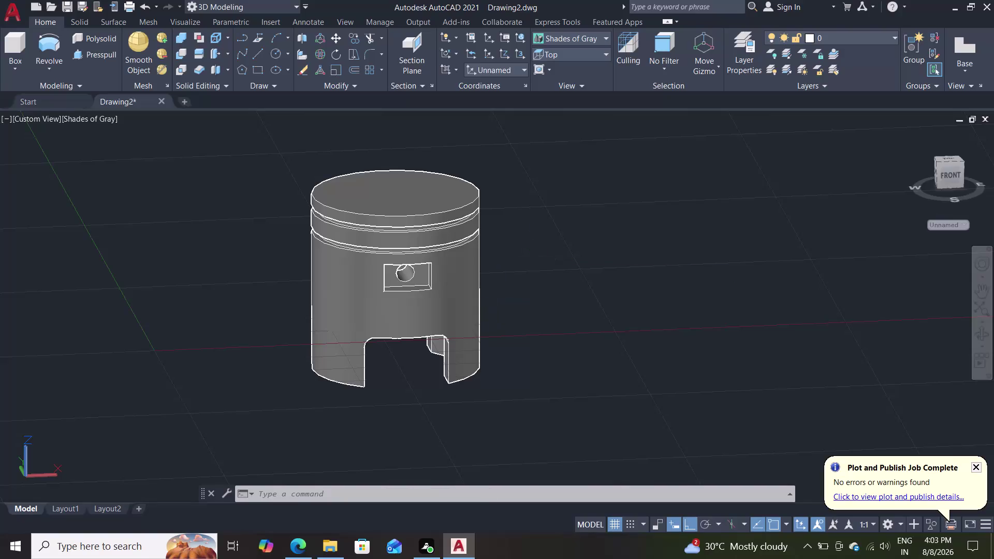
Switch the viewport visual style to Realistic.
click(596, 260)
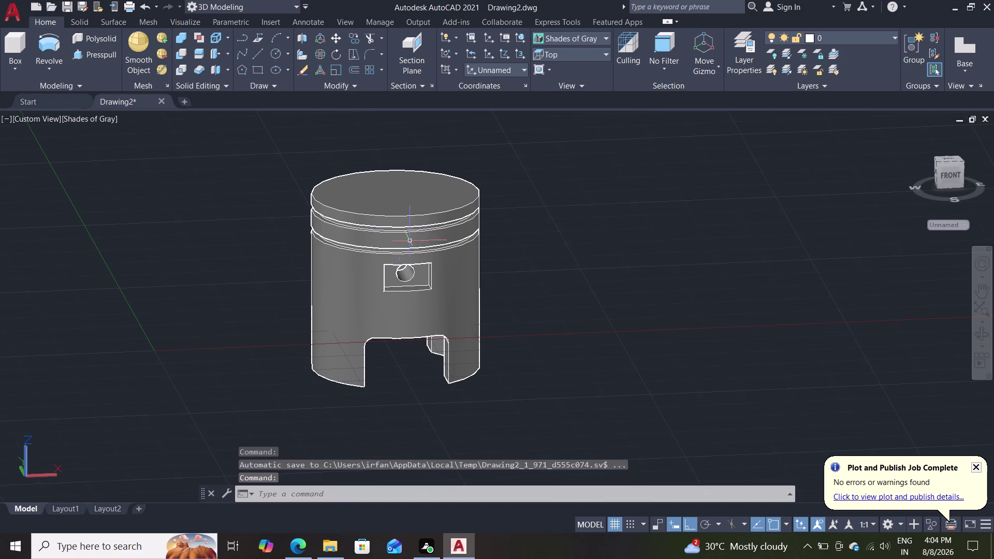
click(105, 119)
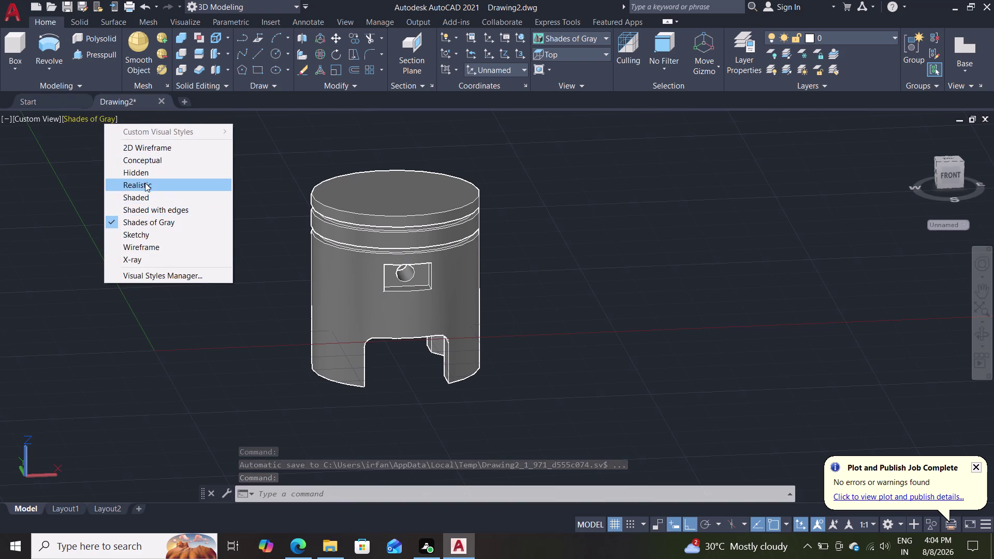
click(145, 181)
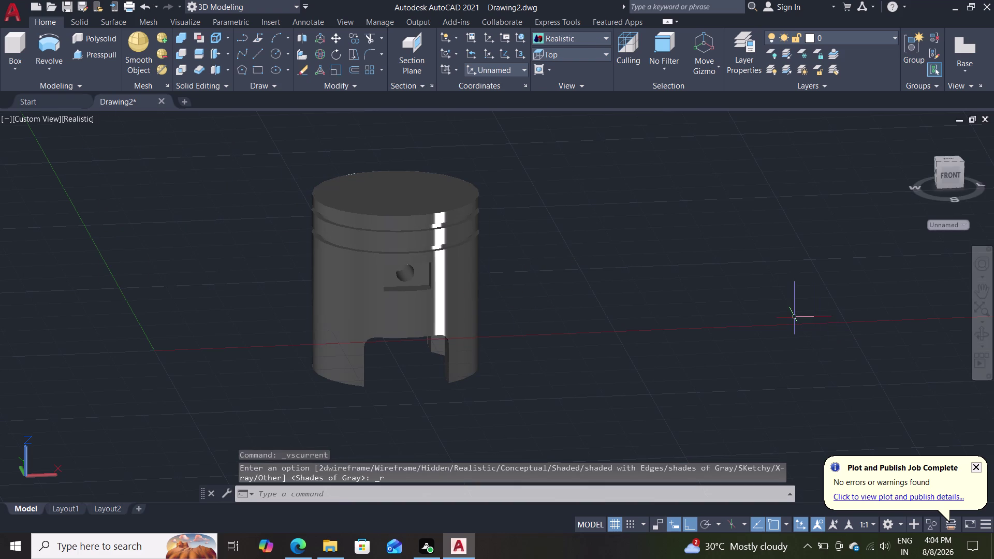
Open the Materials Browser with the MAT command.
key(m)
text(at)
click(798, 345)
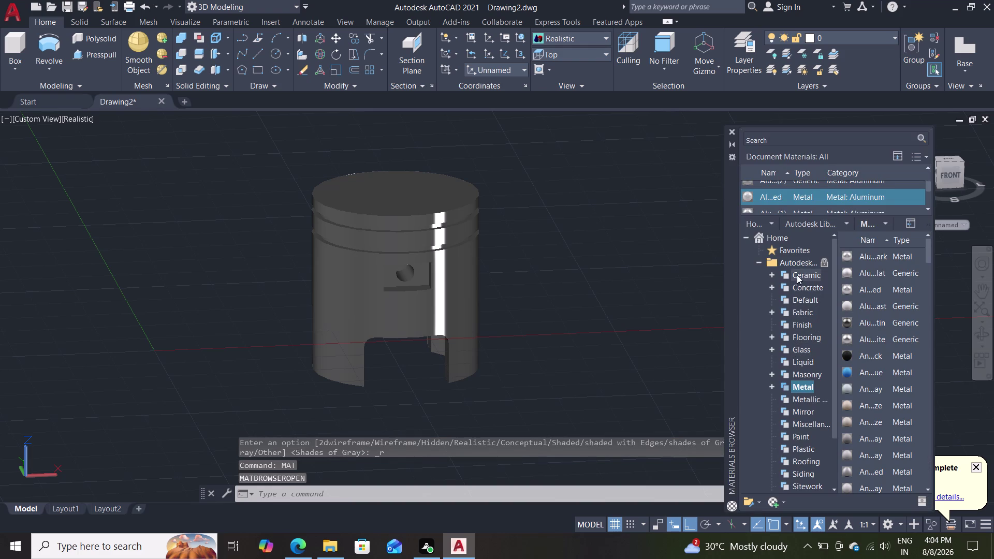
List the whole Autodesk Library, scroll to the Chrome entries, and drag aluminum onto the piston.
click(792, 263)
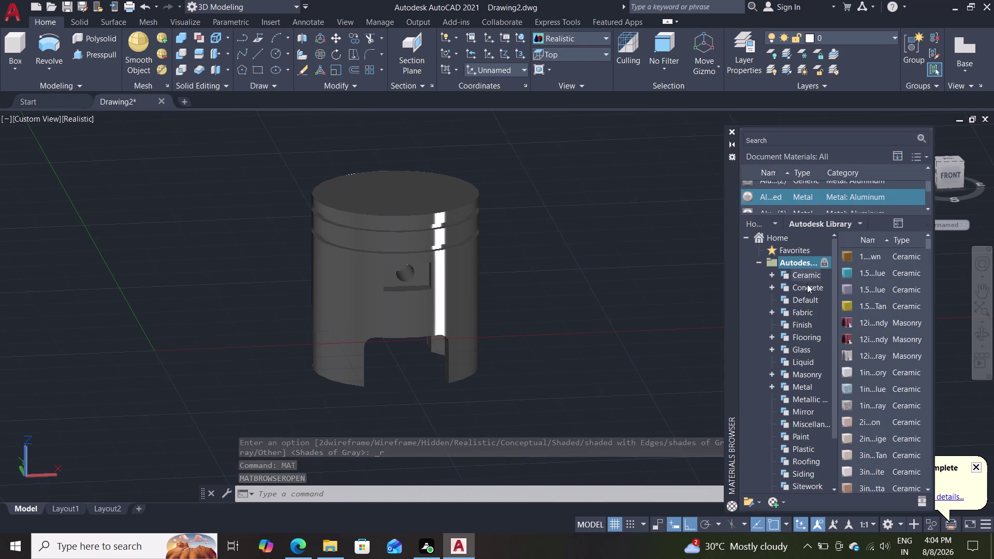
scroll(down, 3)
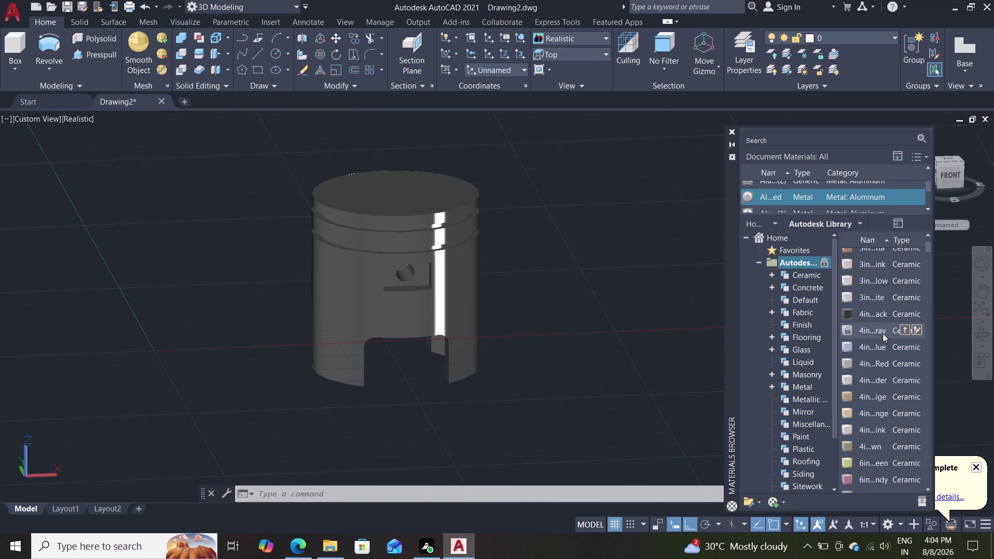
scroll(down, 3)
scroll(down, 3)
scroll(down, 3)
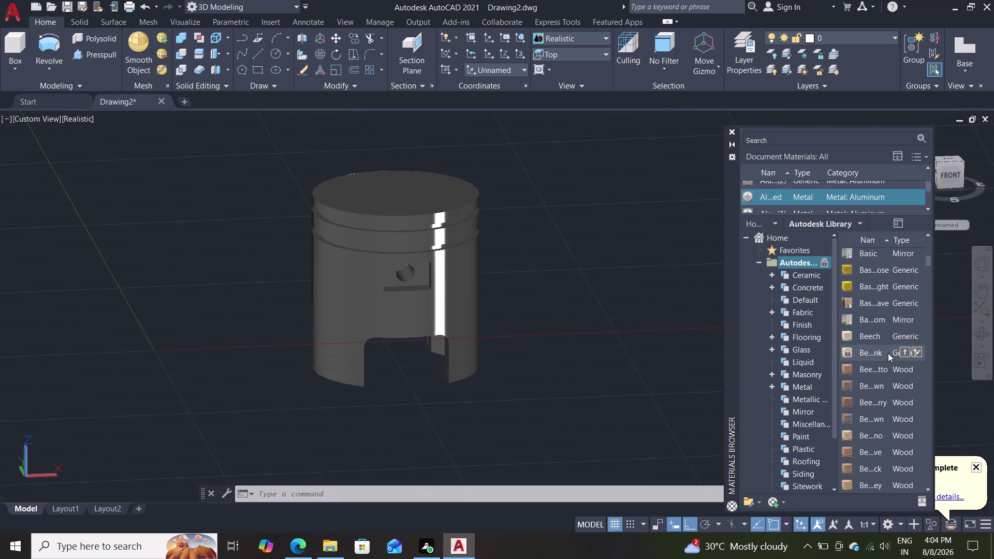
scroll(down, 3)
scroll(down, 3)
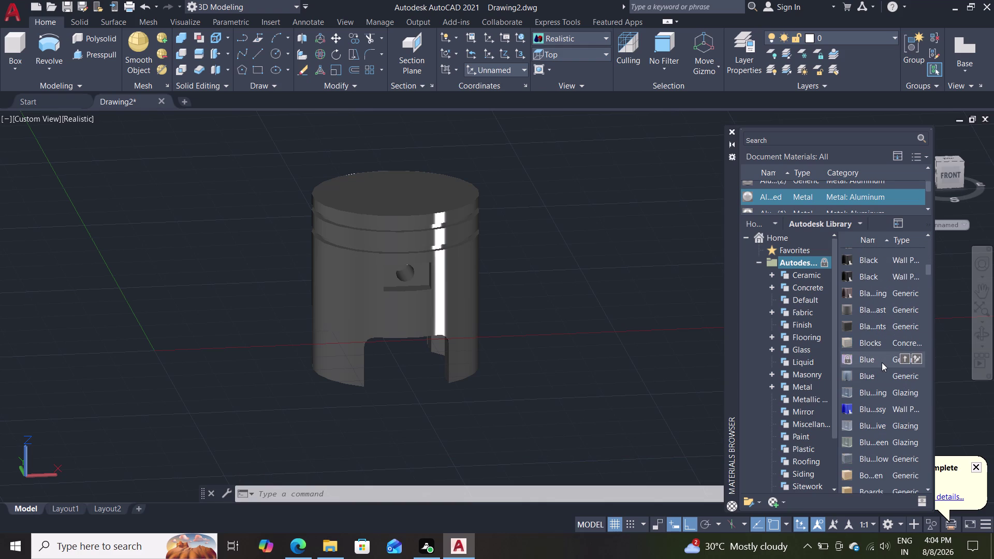
scroll(down, 3)
scroll(down, 3)
scroll(down, 3)
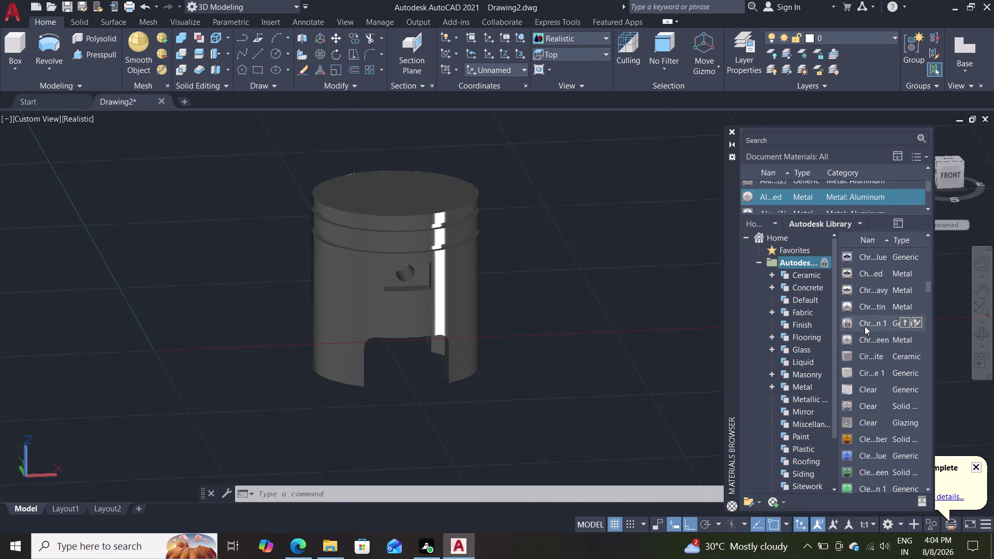
scroll(down, 3)
scroll(up, 3)
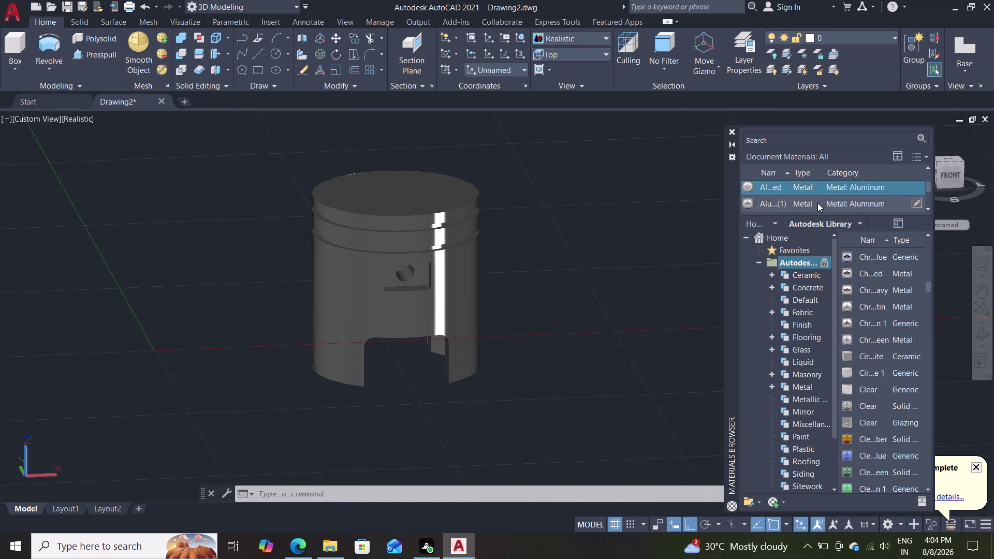
scroll(up, 3)
scroll(down, 3)
scroll(down, 3)
scroll(up, 3)
drag(823, 185, 451, 230)
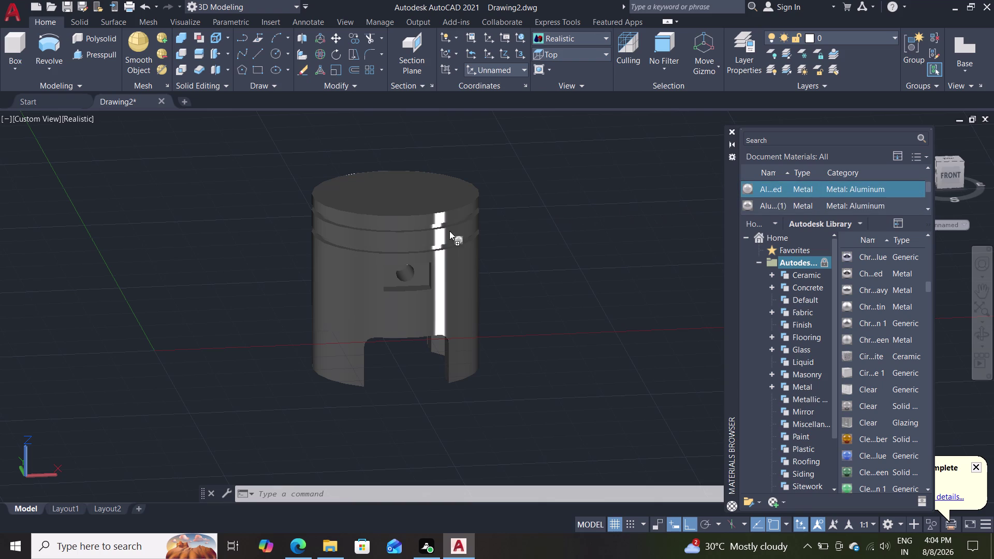
Drag chrome library materials onto the piston.
drag(450, 231, 437, 237)
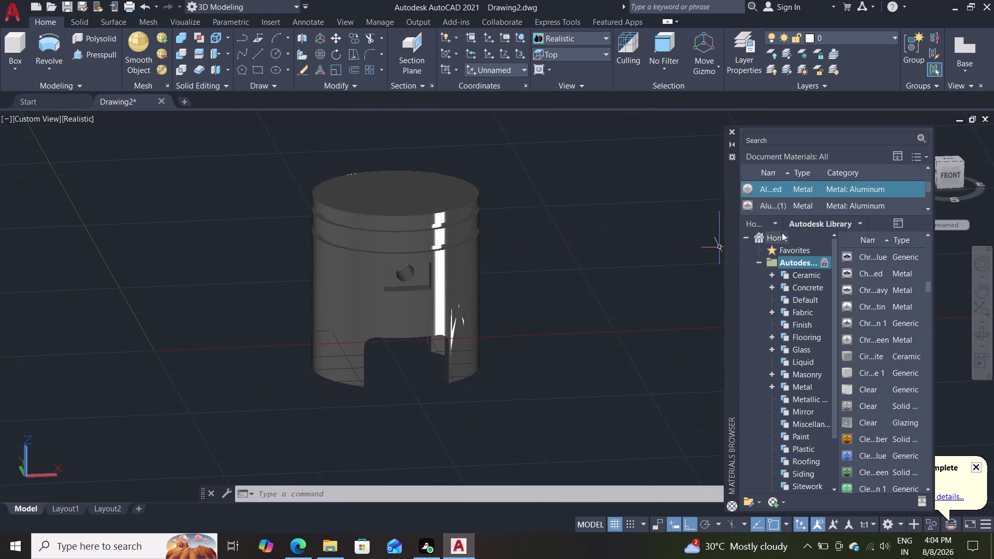
drag(831, 189, 356, 253)
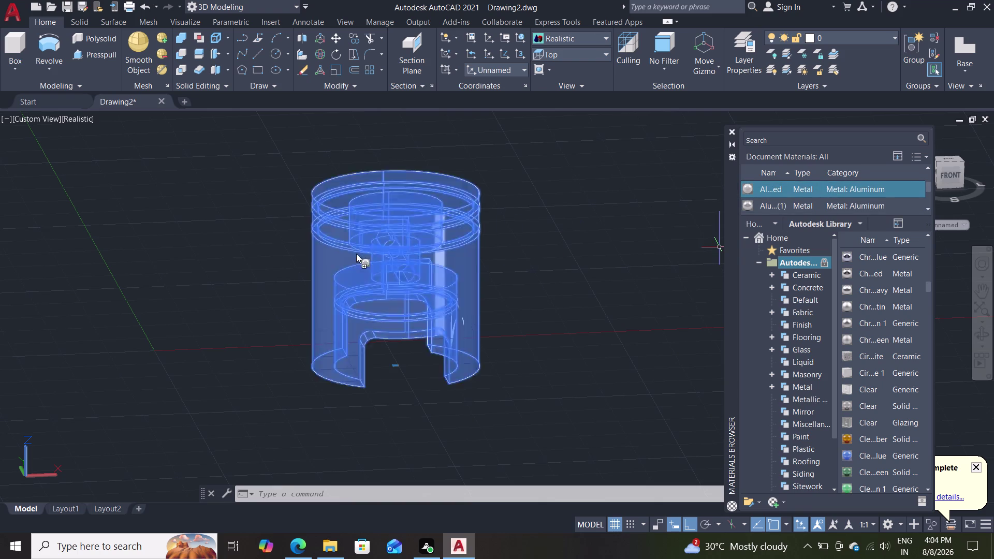
drag(808, 207, 326, 294)
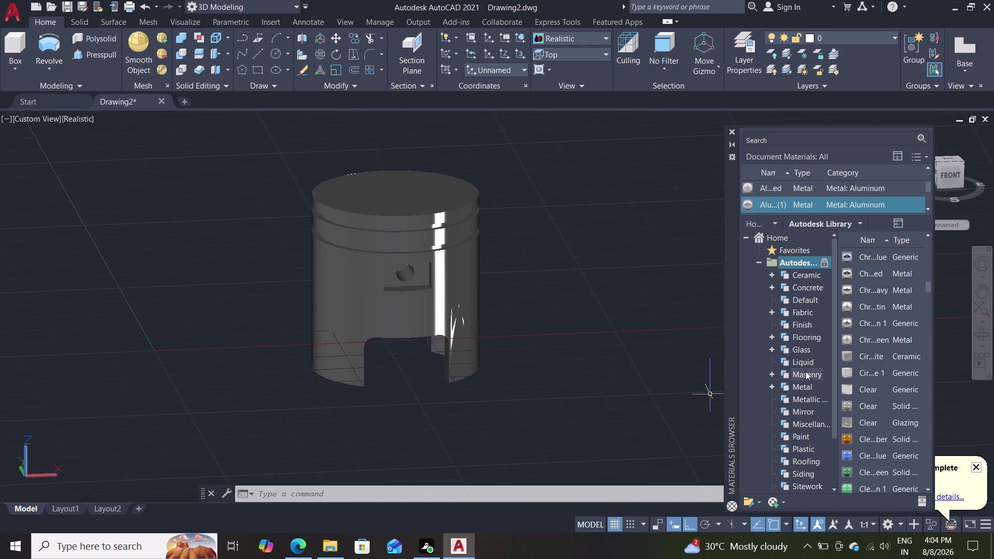
drag(854, 324, 393, 277)
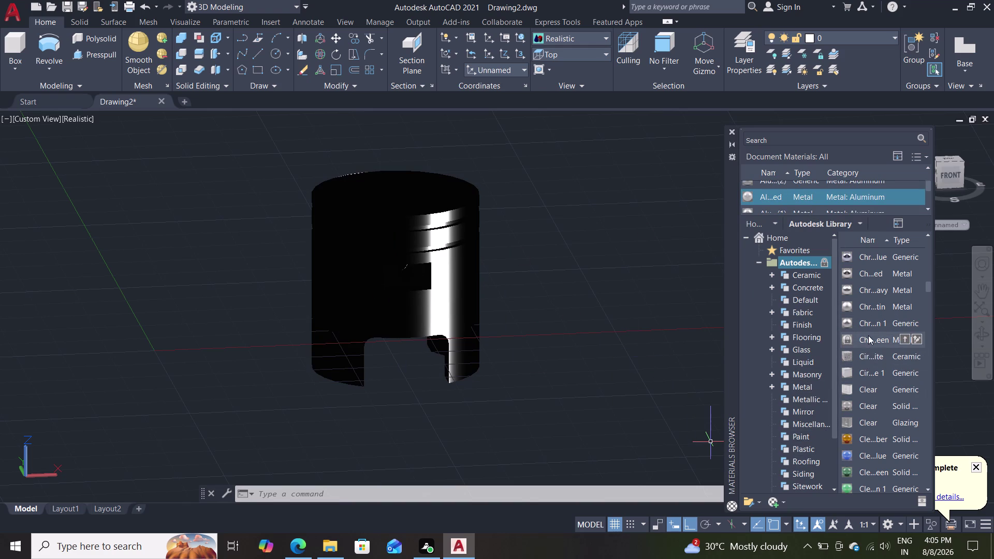
drag(875, 287, 428, 263)
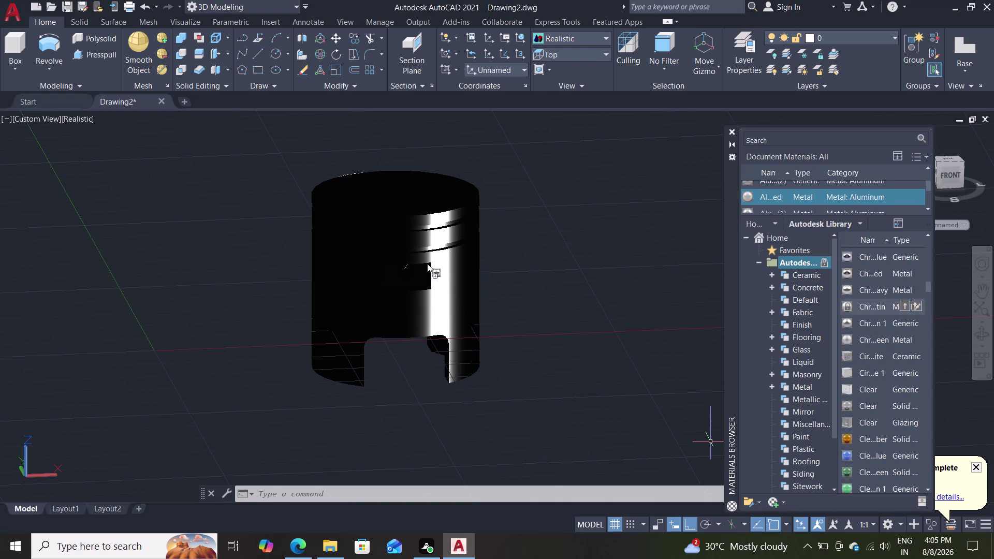
drag(428, 263, 426, 264)
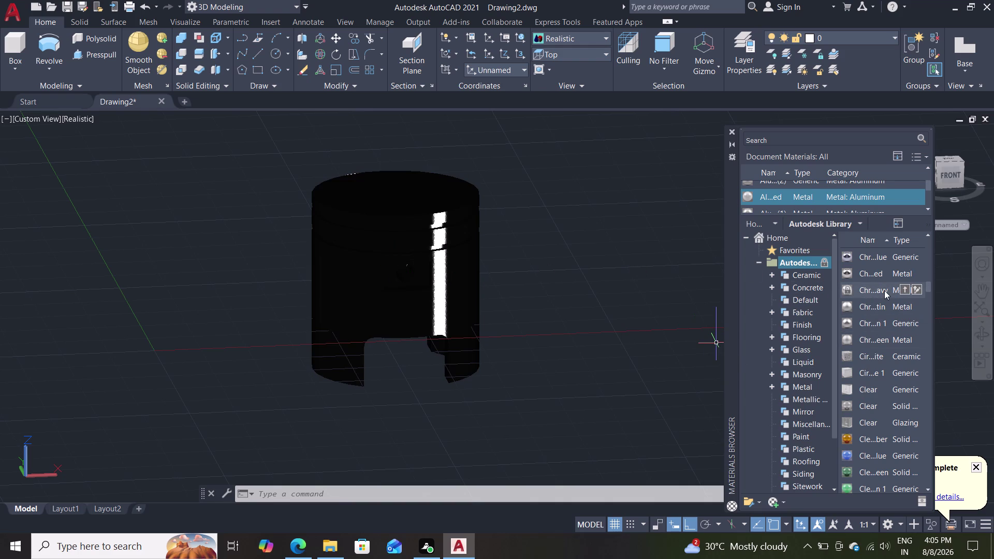
Try further library materials on the piston, finishing with a green wall paint.
drag(884, 288, 360, 286)
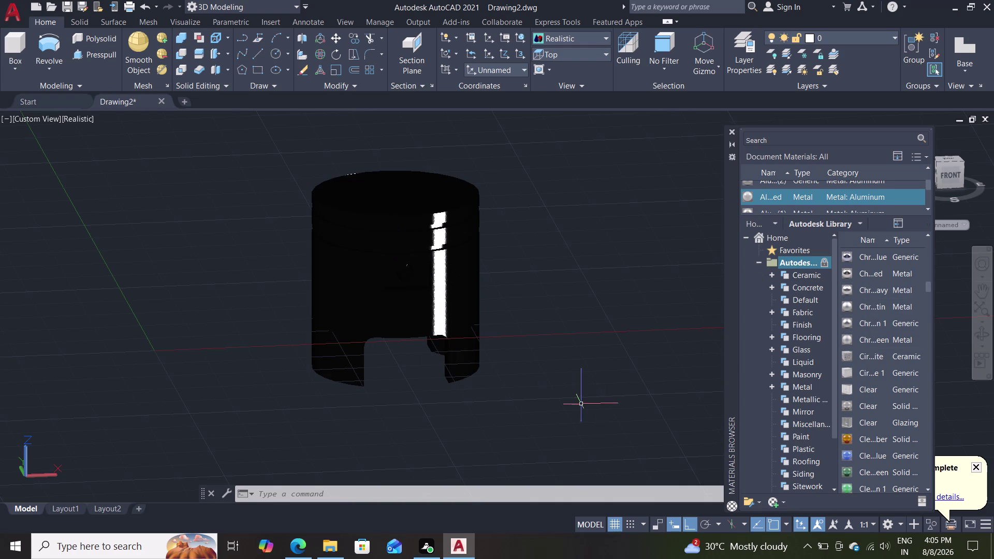
scroll(up, 3)
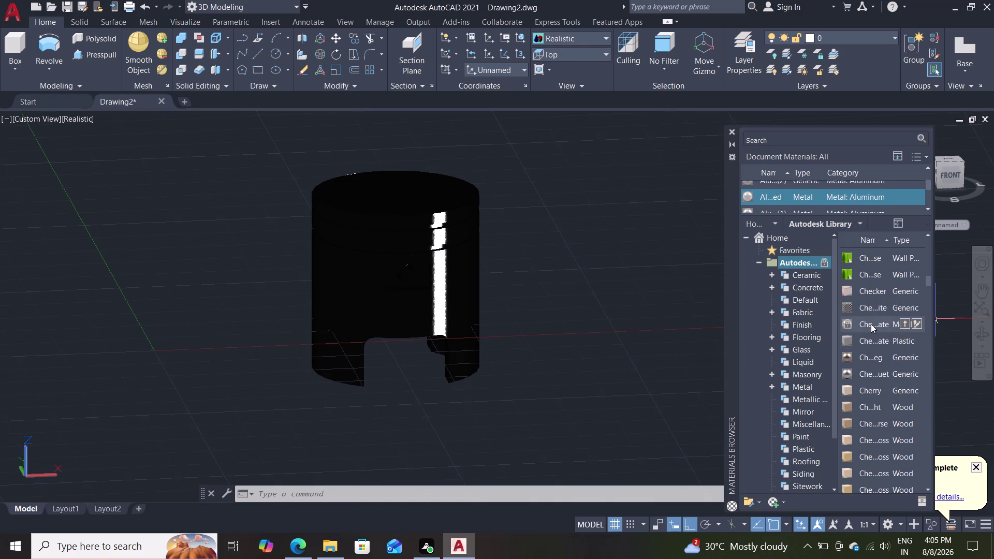
drag(871, 324, 367, 226)
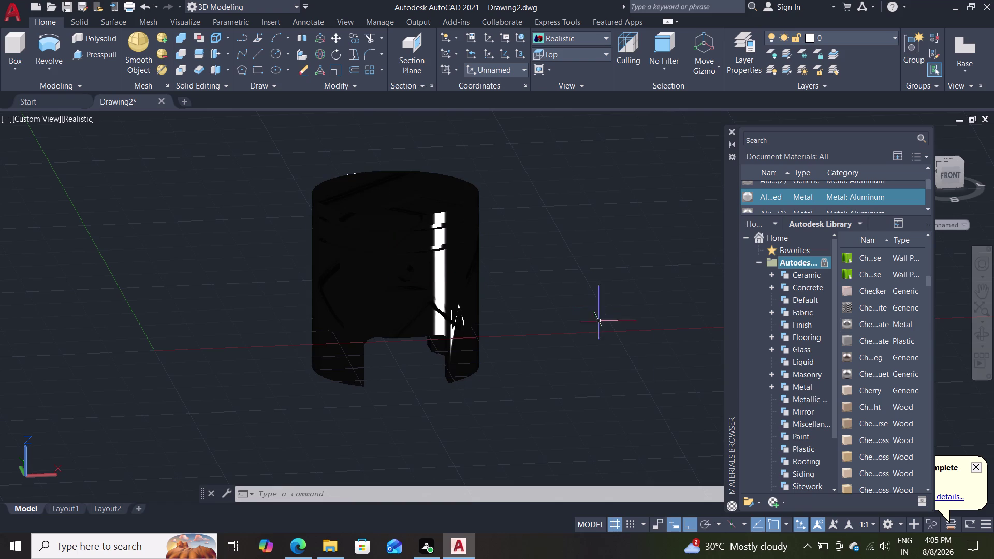
drag(871, 321, 416, 259)
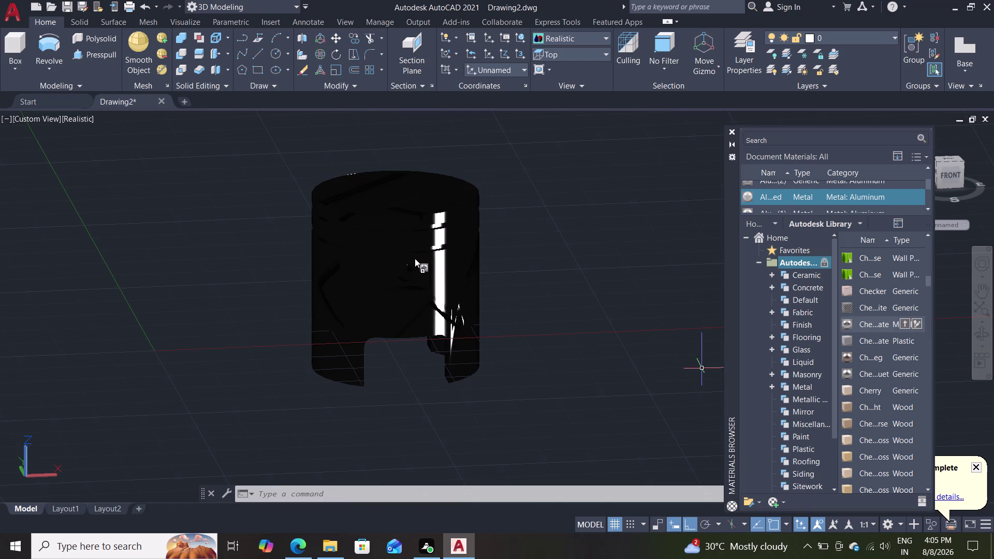
drag(416, 258, 413, 258)
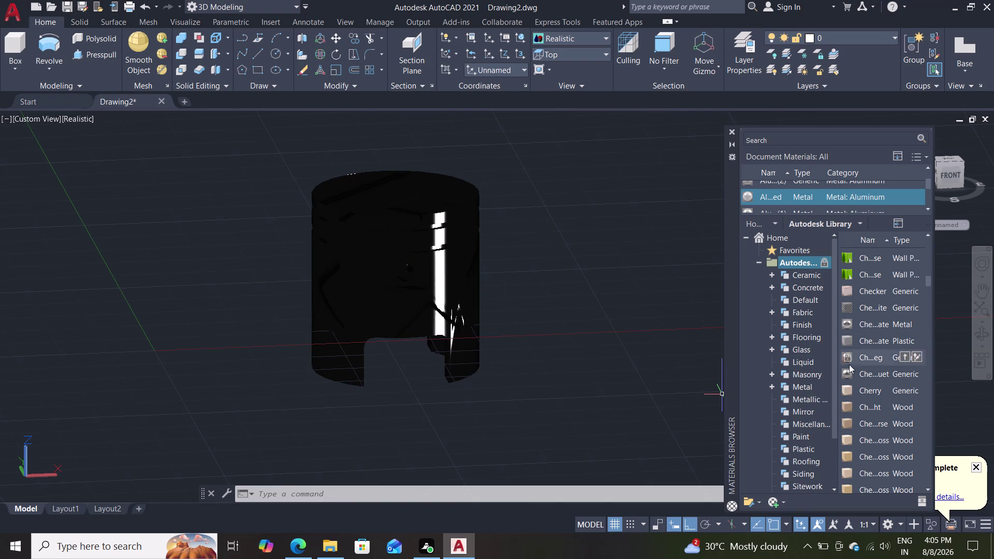
drag(874, 278, 443, 263)
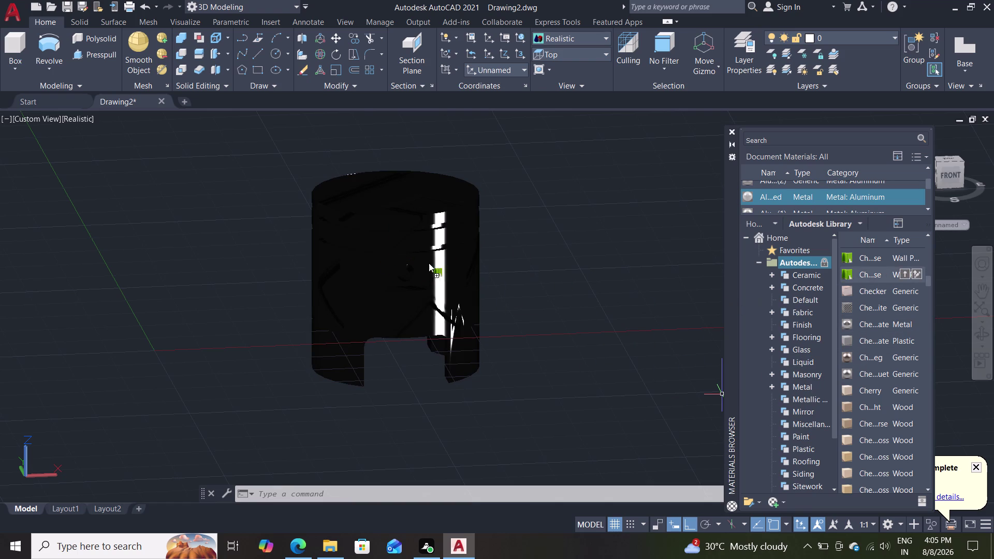
drag(442, 263, 404, 262)
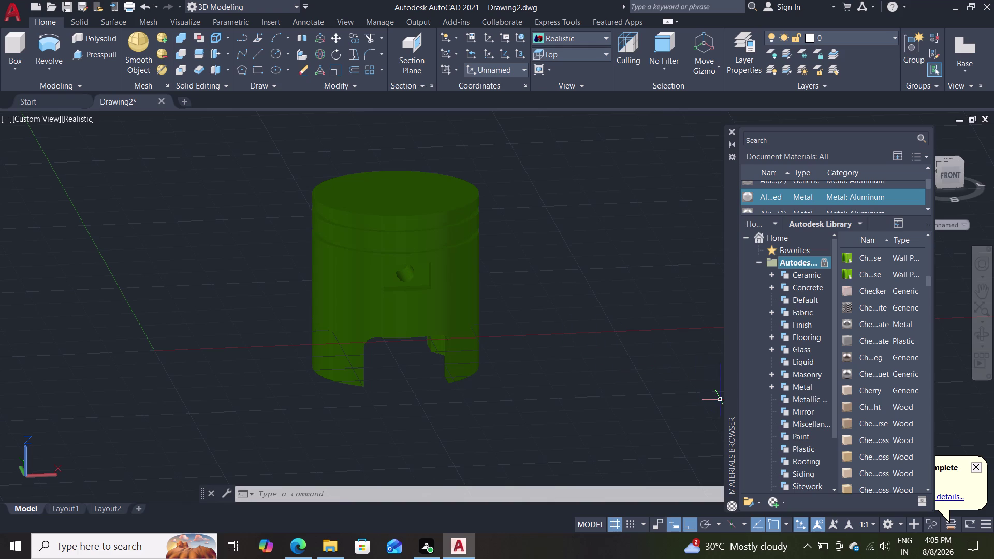
Scroll through the Autodesk Library list and activate the materials search box.
scroll(up, 3)
scroll(up, 3)
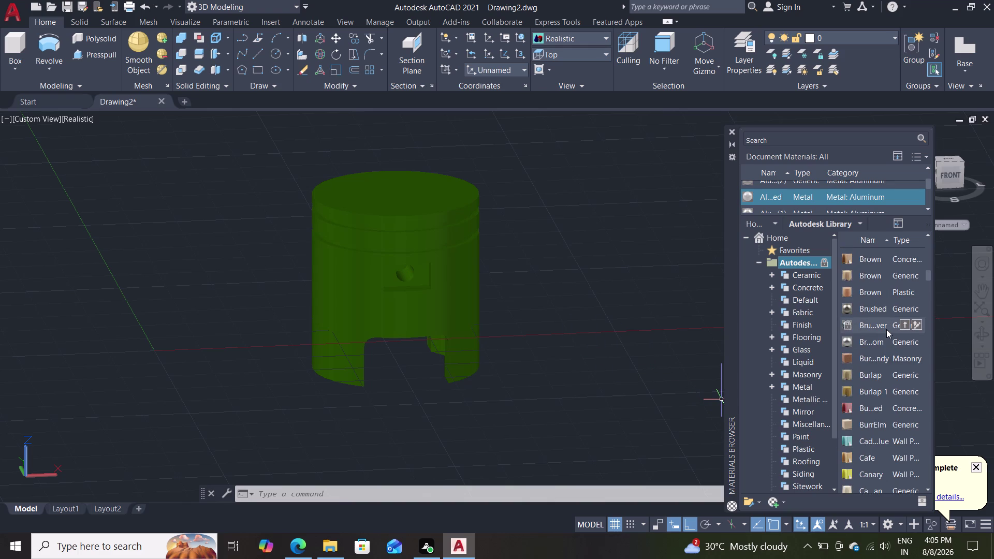
scroll(up, 3)
scroll(up, 3)
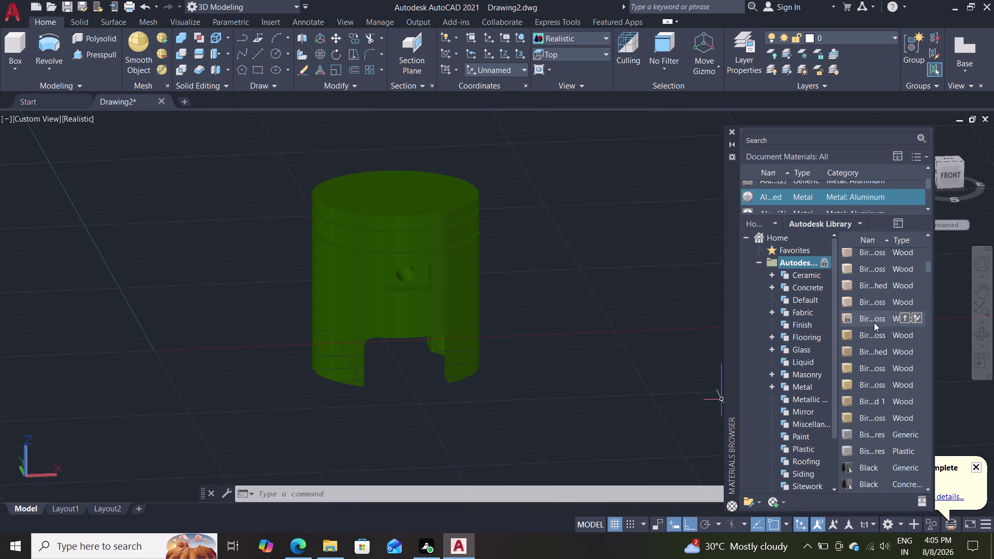
scroll(down, 3)
scroll(down, 3)
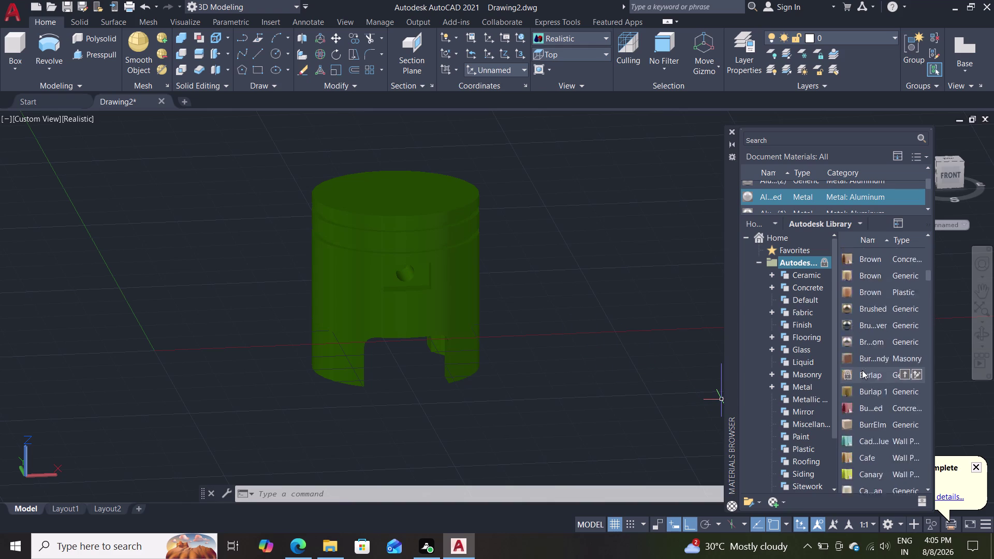
scroll(down, 3)
scroll(down, 3)
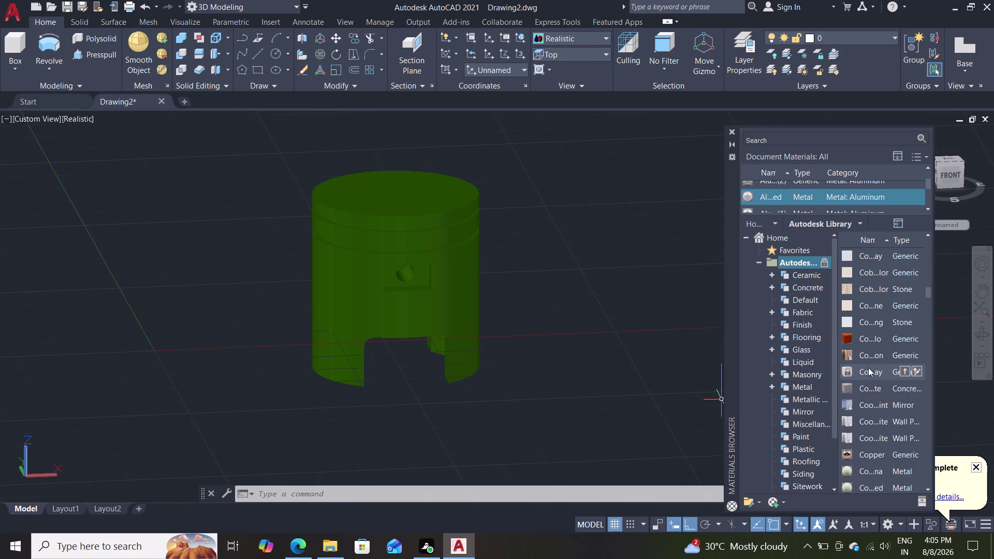
scroll(down, 3)
scroll(down, 3)
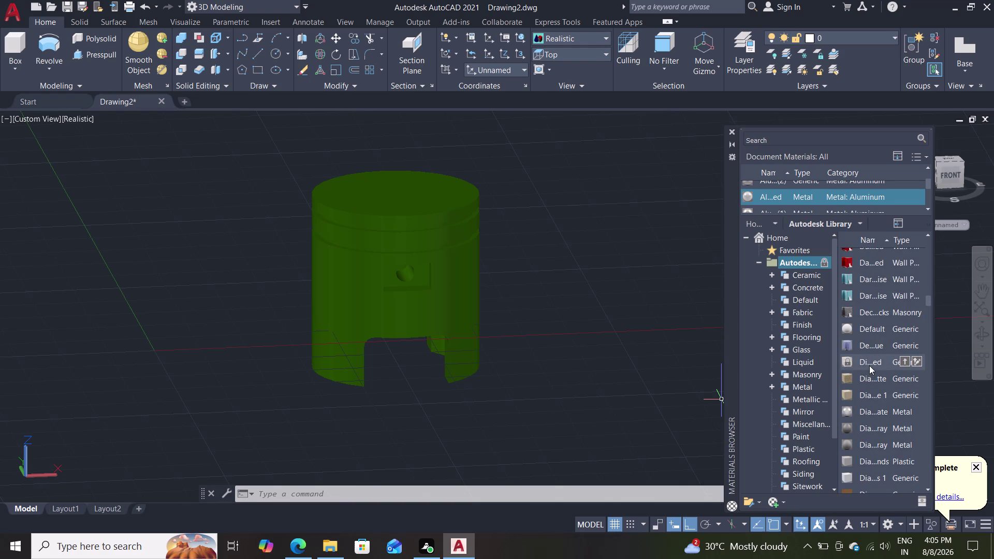
scroll(down, 3)
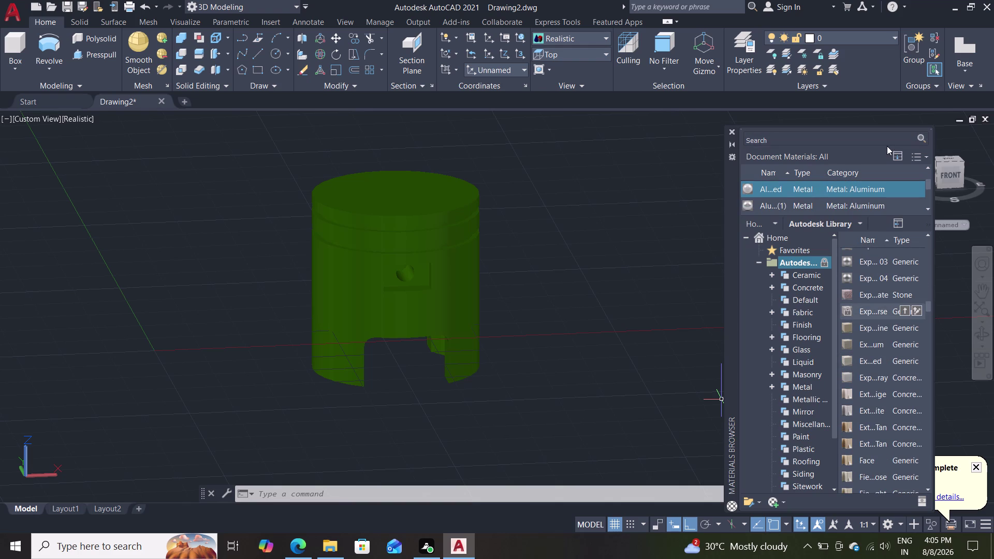
click(875, 140)
Search materials for 'white' and apply 1in Square - Ivory to the piston.
key(w)
text(h)
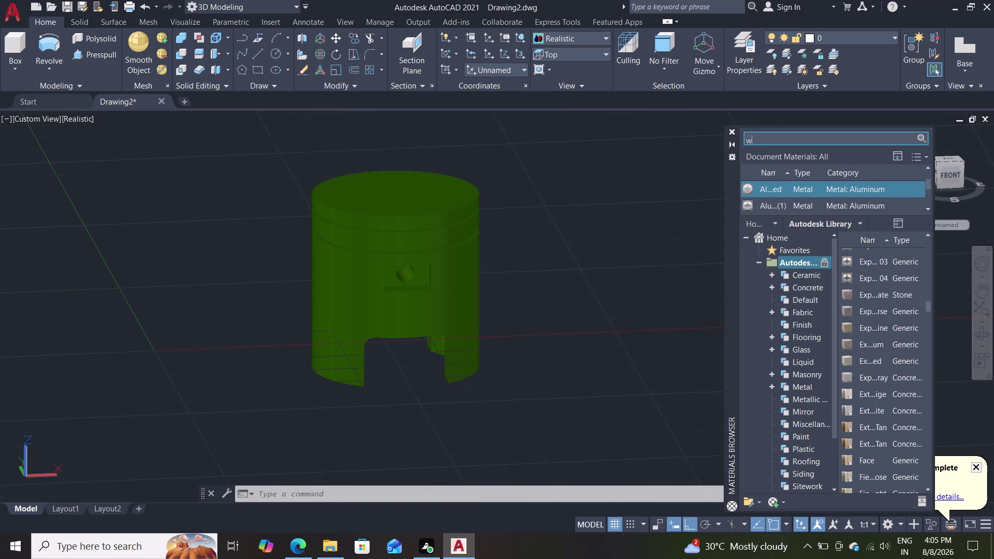
text(ite)
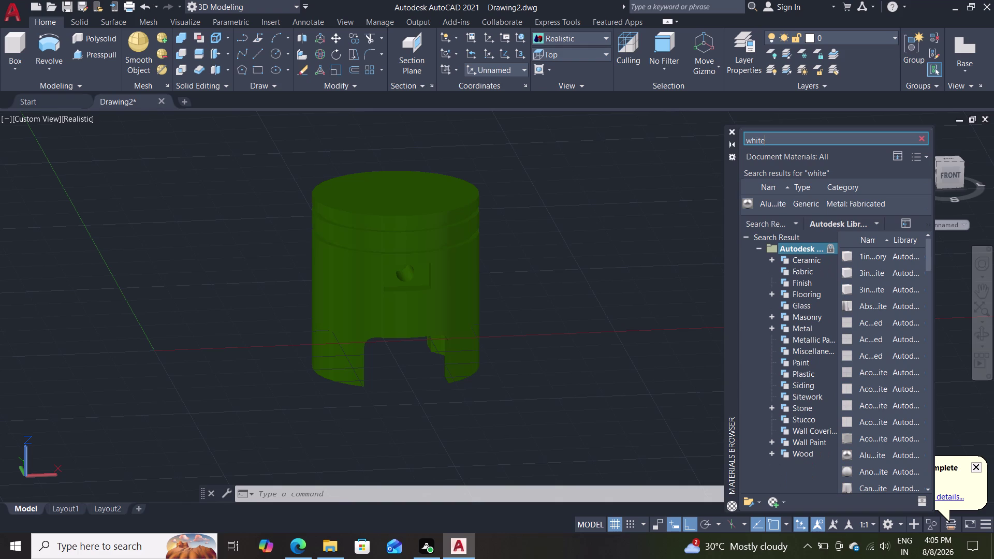
click(879, 254)
drag(878, 254, 398, 264)
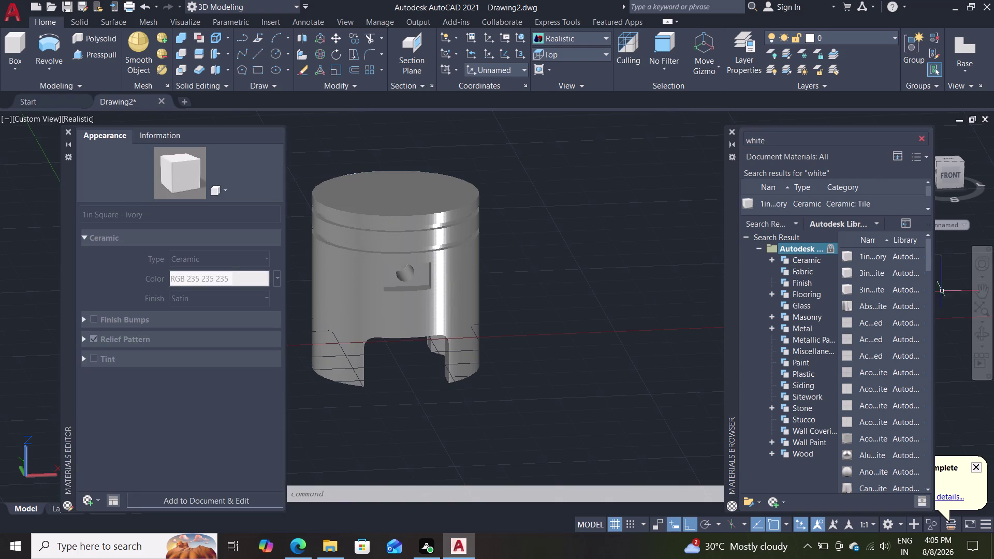
Try other white materials on the piston, then reapply the ivory finish.
drag(887, 273, 433, 290)
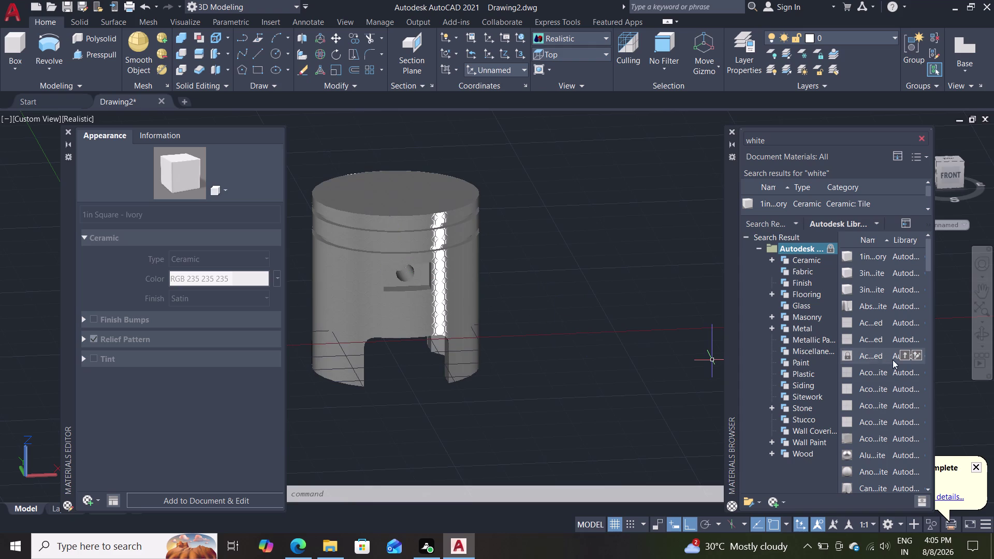
drag(883, 337, 423, 293)
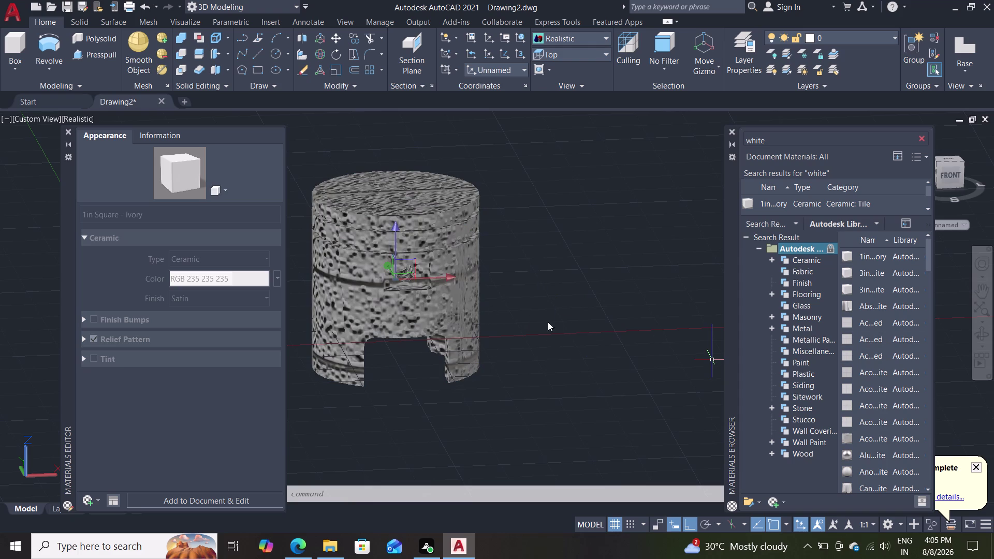
drag(877, 255, 523, 279)
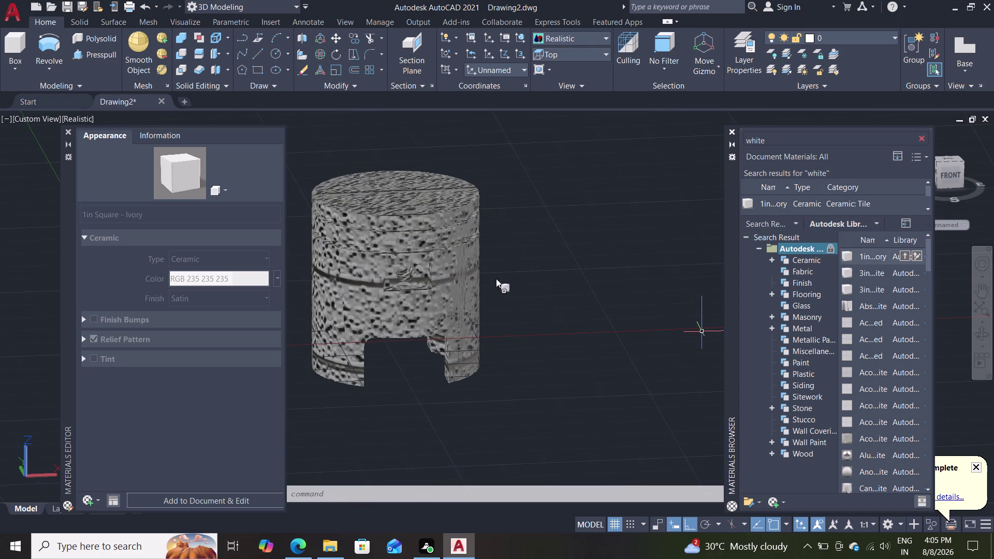
drag(524, 279, 432, 271)
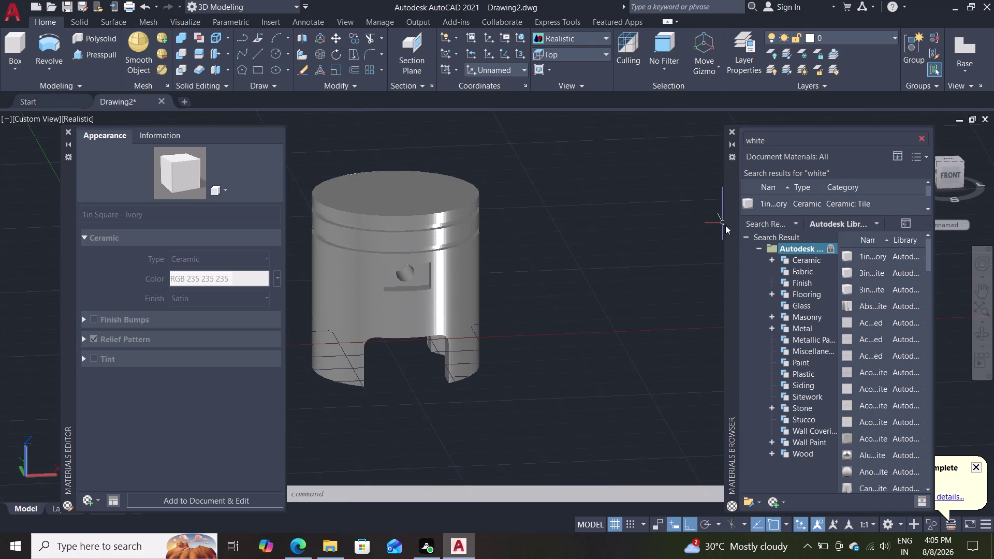
Close the Materials Editor, clear the search, and close the Materials Browser.
click(66, 130)
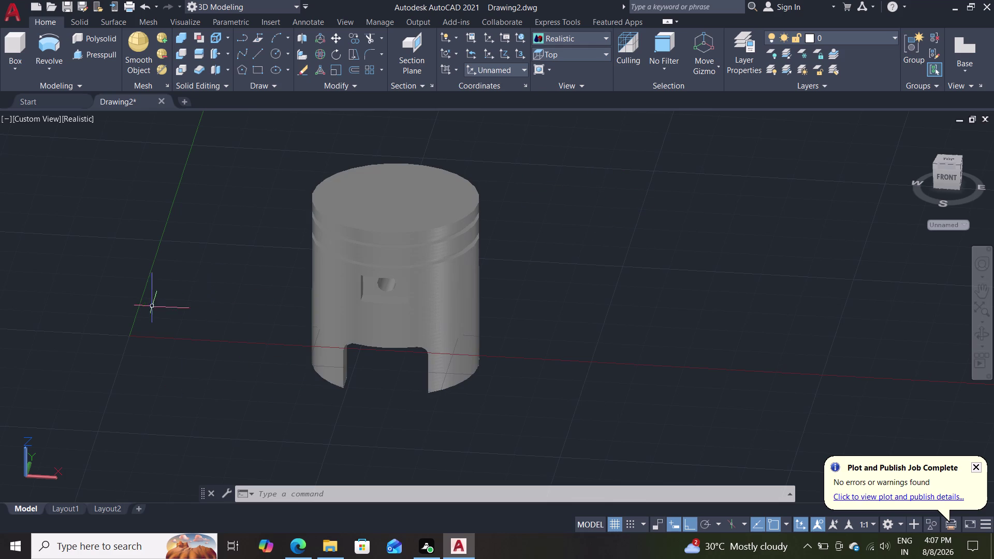
middle_drag(165, 352, 292, 287)
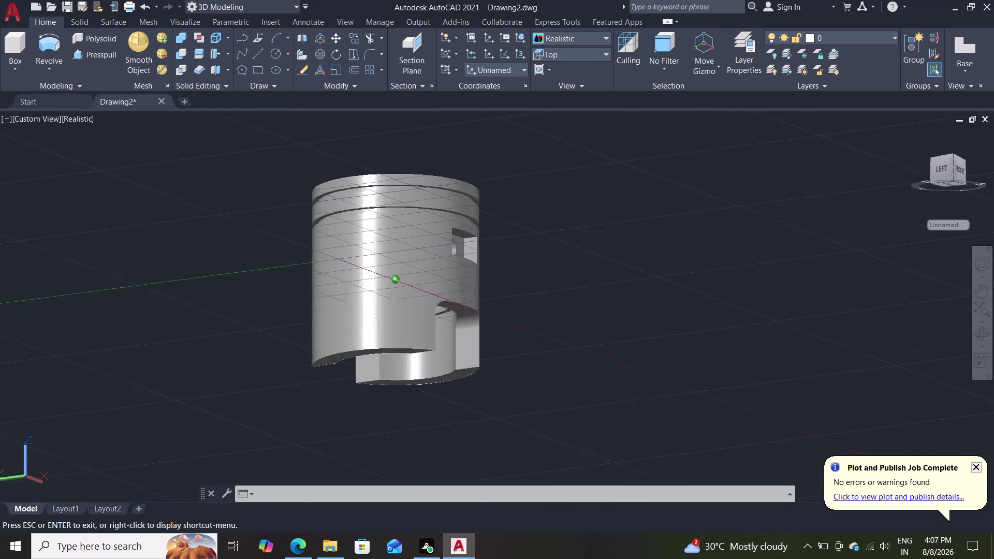
middle_drag(292, 288, 530, 254)
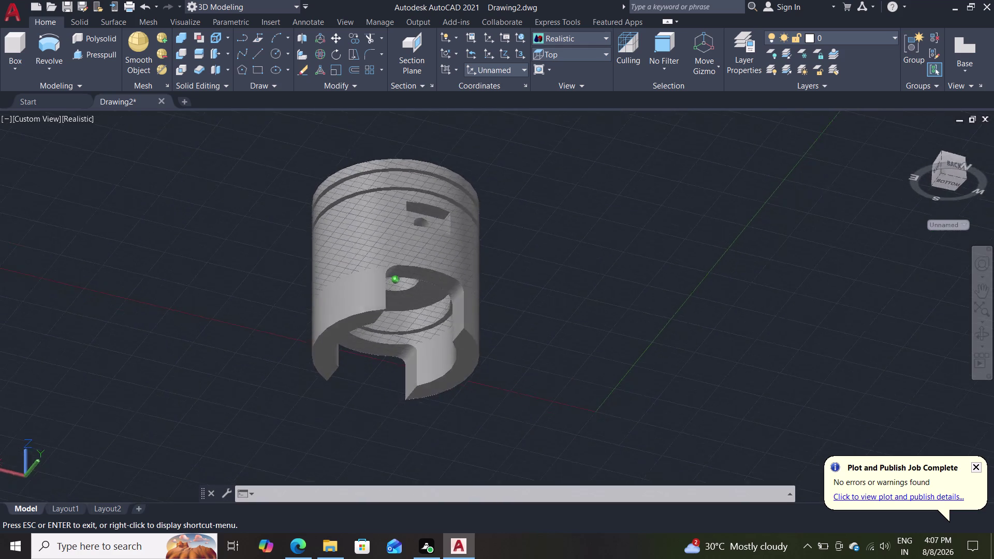
middle_drag(530, 254, 542, 283)
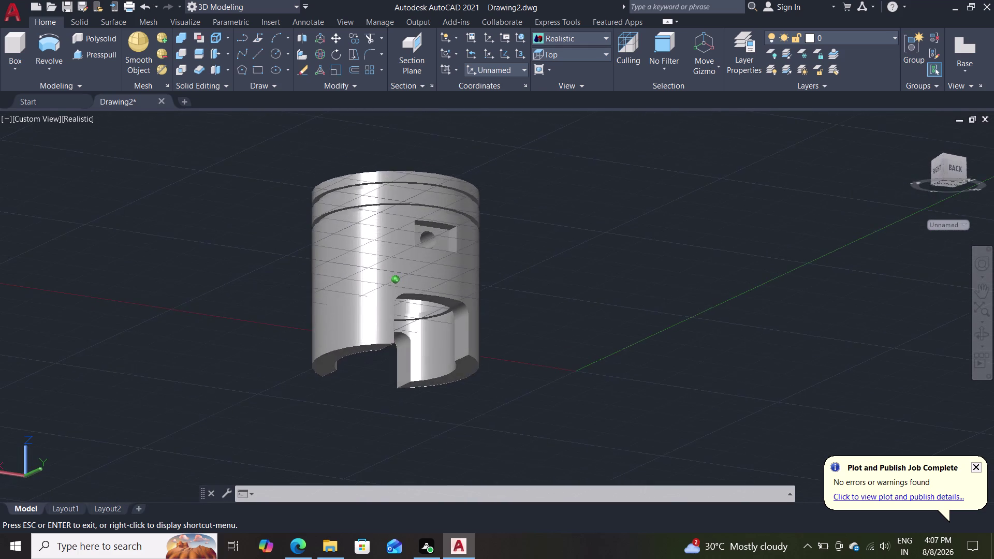
middle_drag(542, 283, 479, 351)
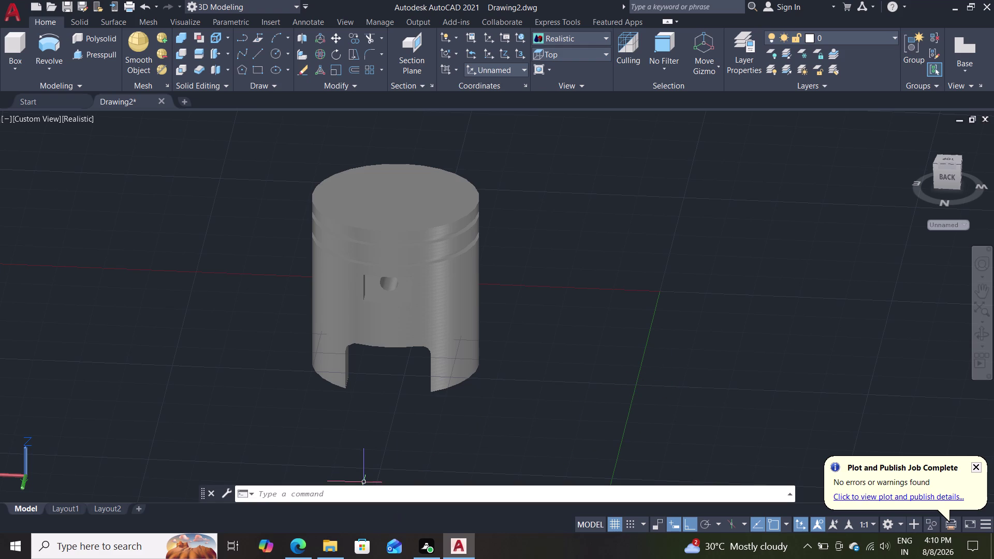
Cancel the accidentally started rectangle command and open the application menu.
click(257, 70)
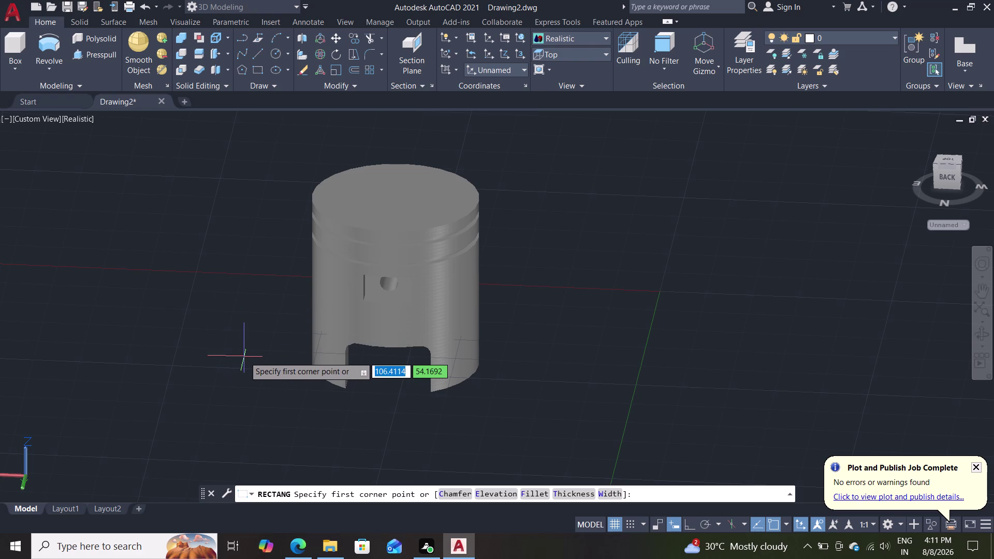
key(Escape)
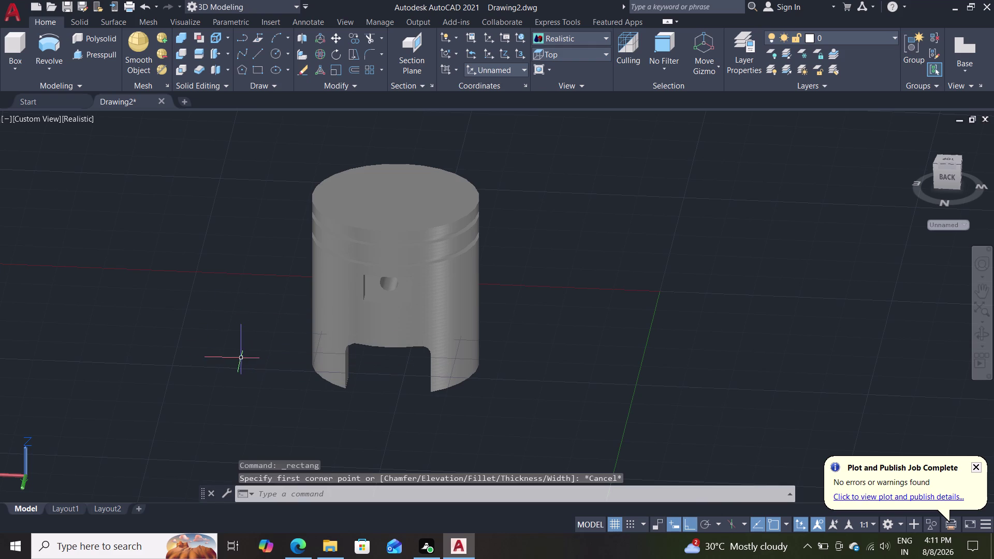
click(13, 9)
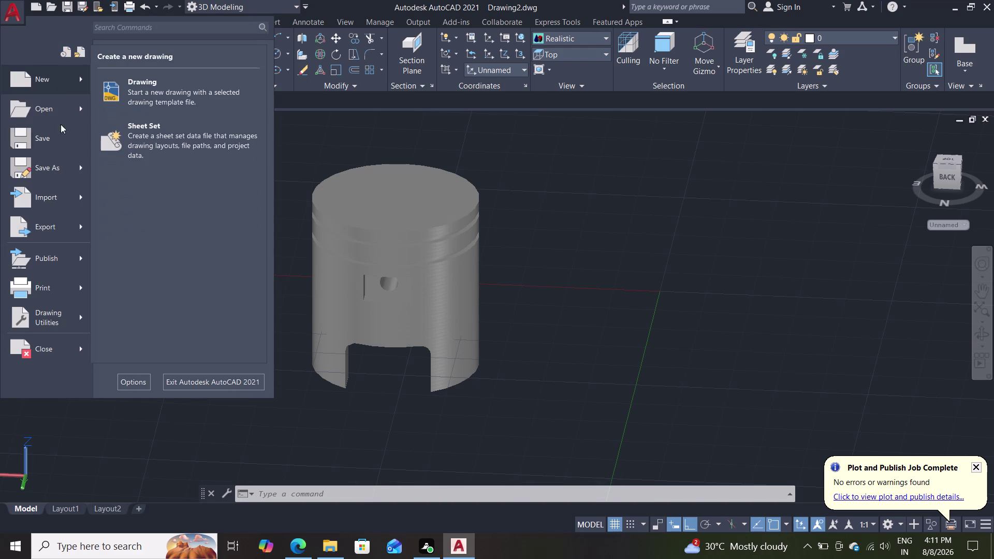
Save the piston drawing as 'project 2' in the Documents folder with Save As.
click(38, 176)
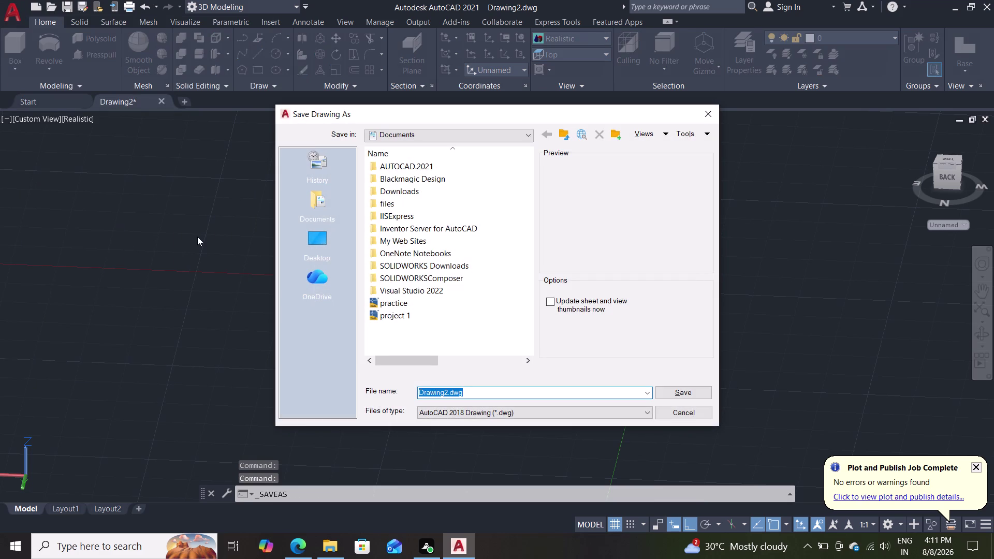
key(BackSpace)
text(p)
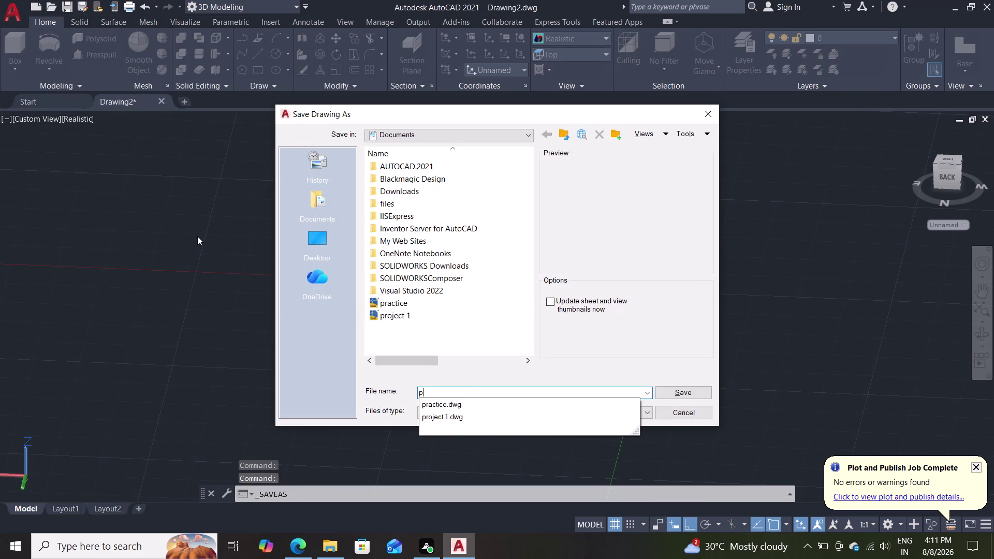
text(r)
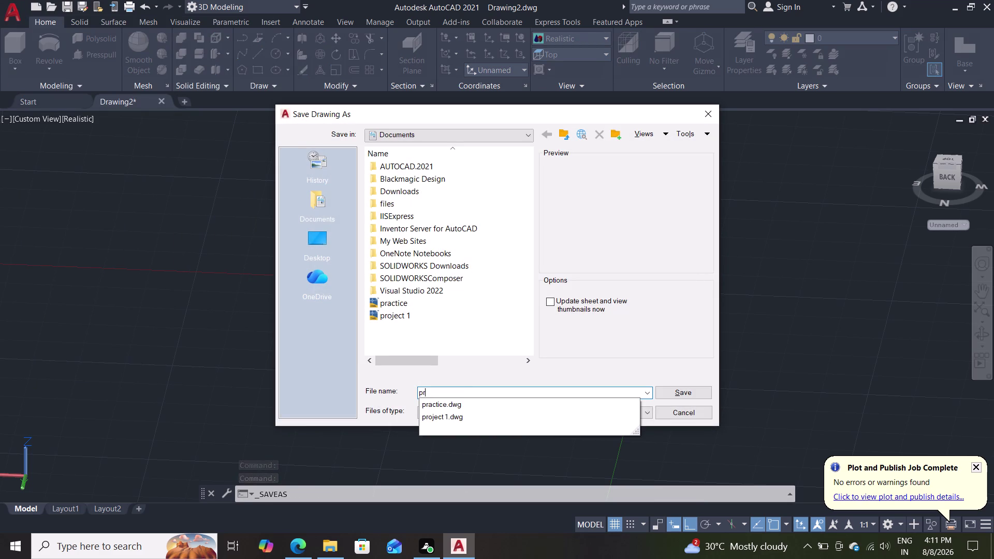
text(o)
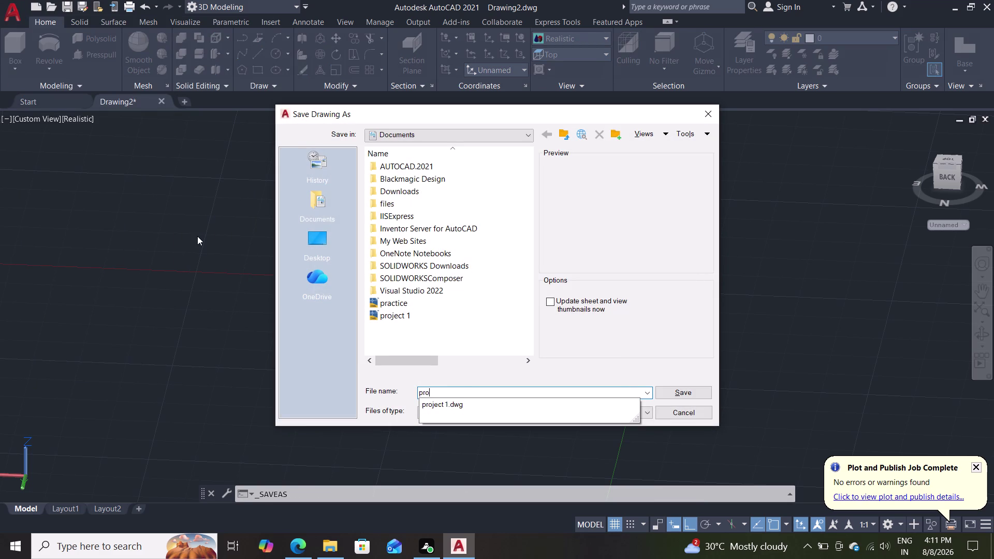
text(ject)
key(space)
key(2)
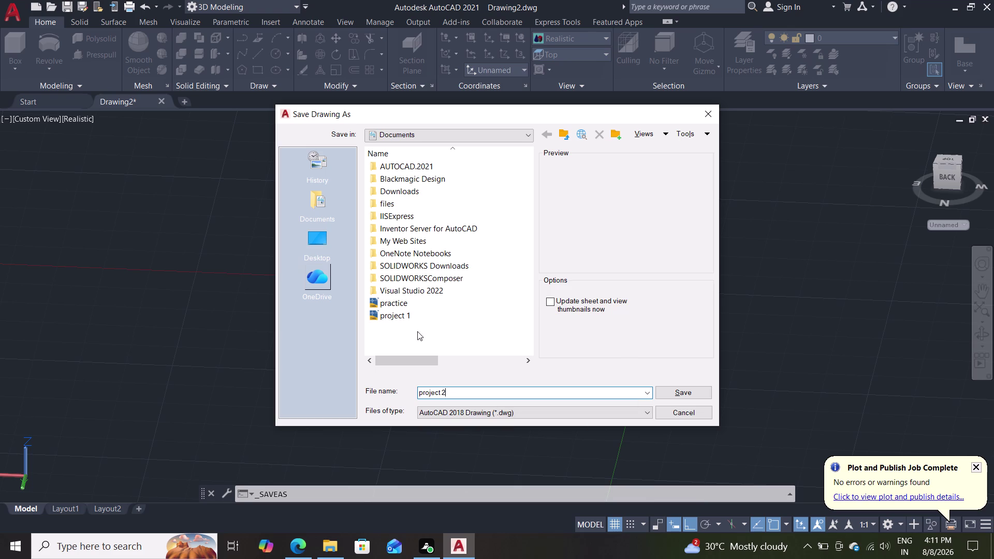
double_click(679, 397)
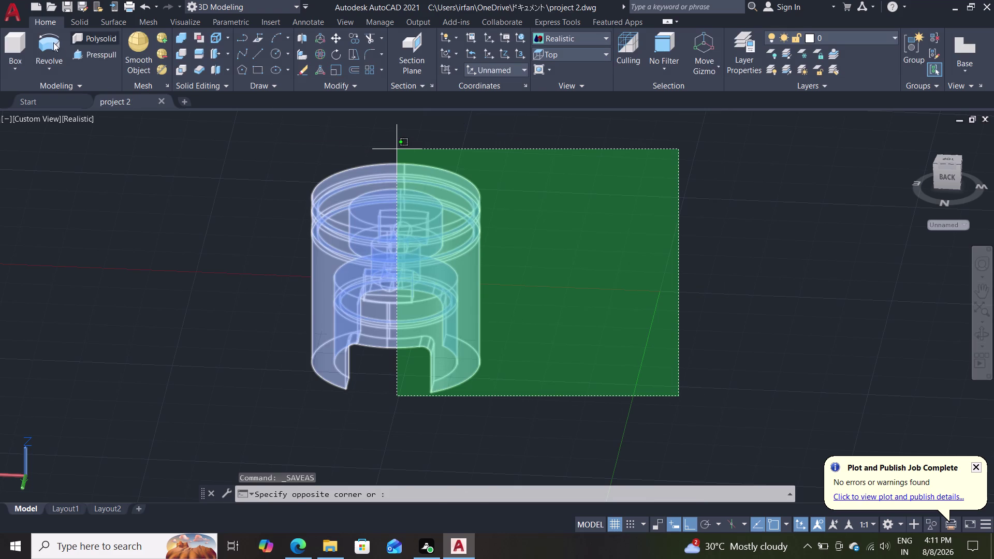
click(620, 240)
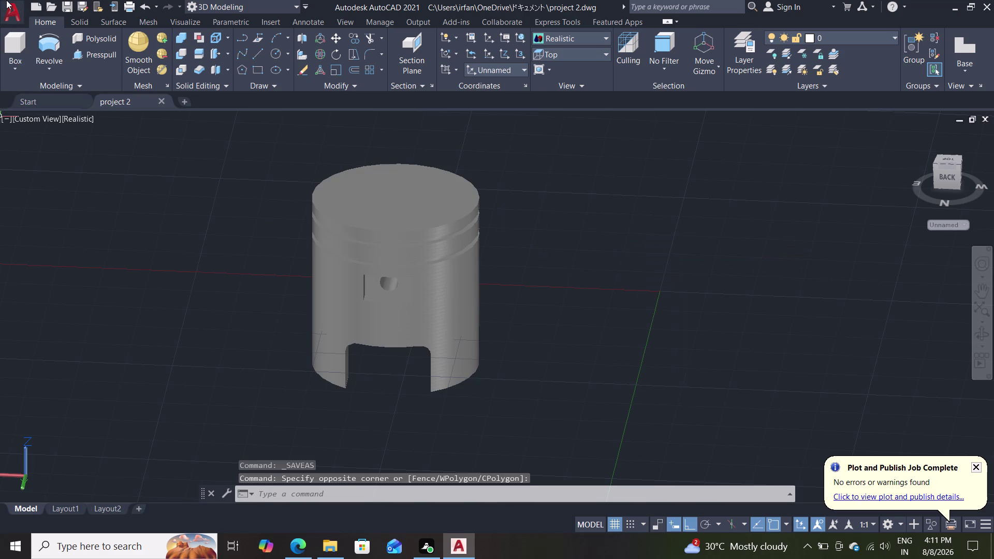
click(10, 10)
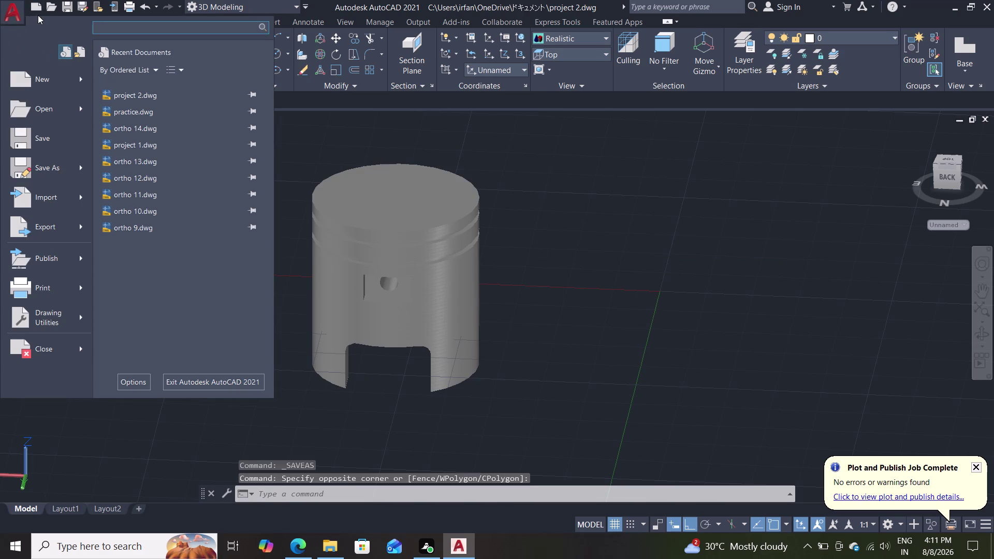
Export the piston drawing to PDF as 'project 2.pdf'.
click(63, 225)
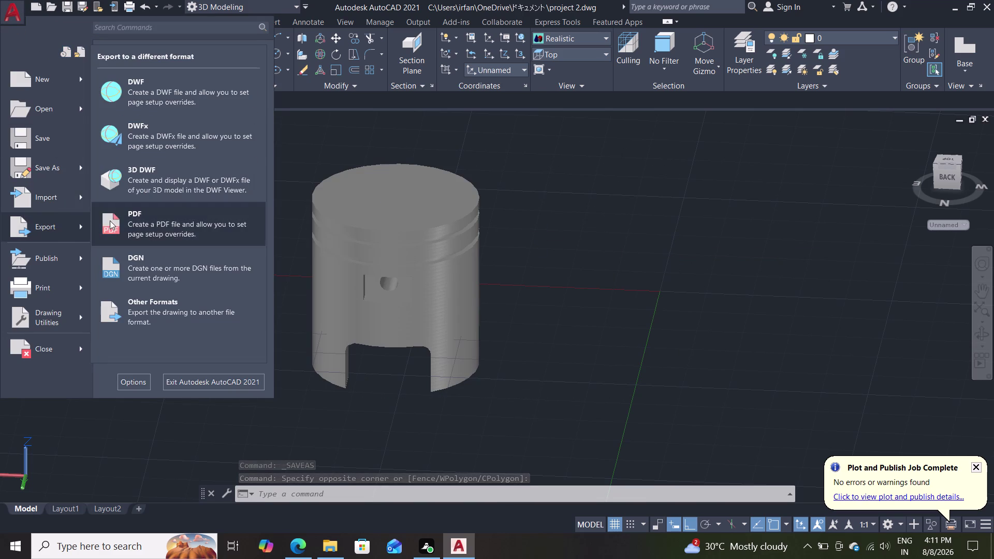
click(118, 230)
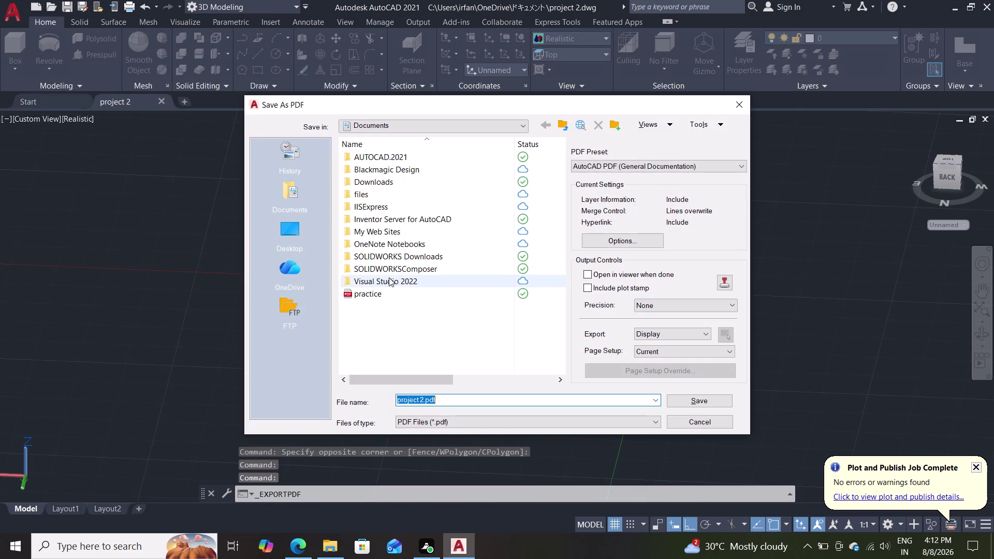
double_click(704, 402)
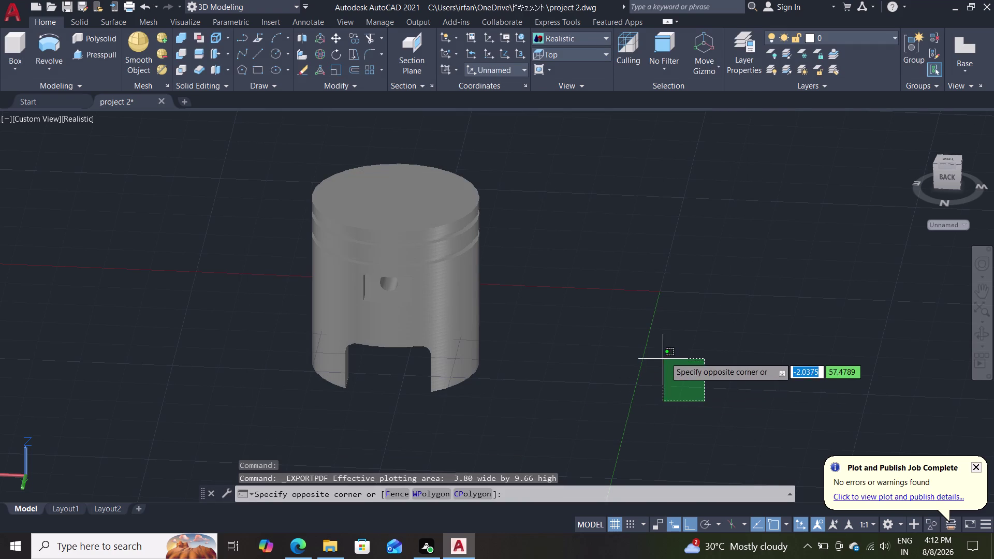
double_click(677, 351)
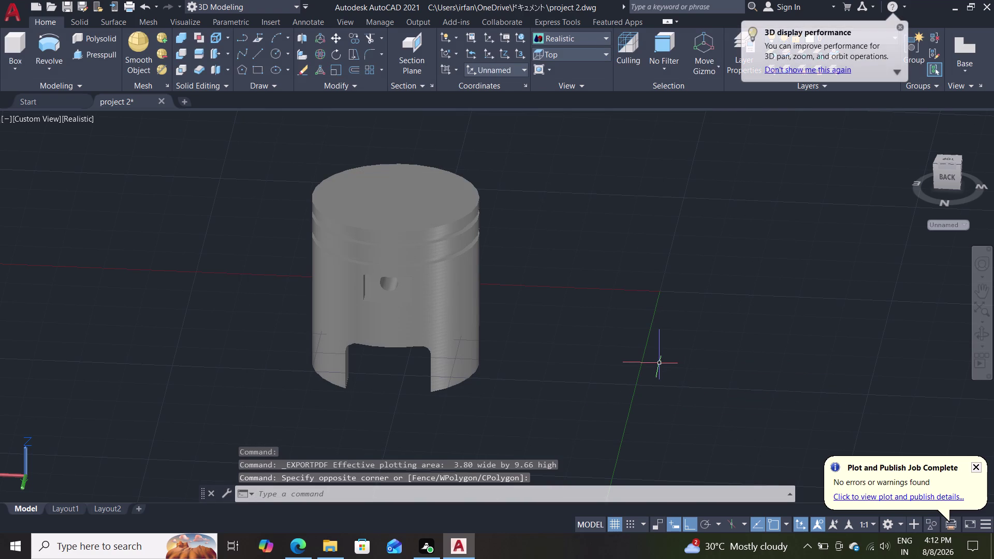